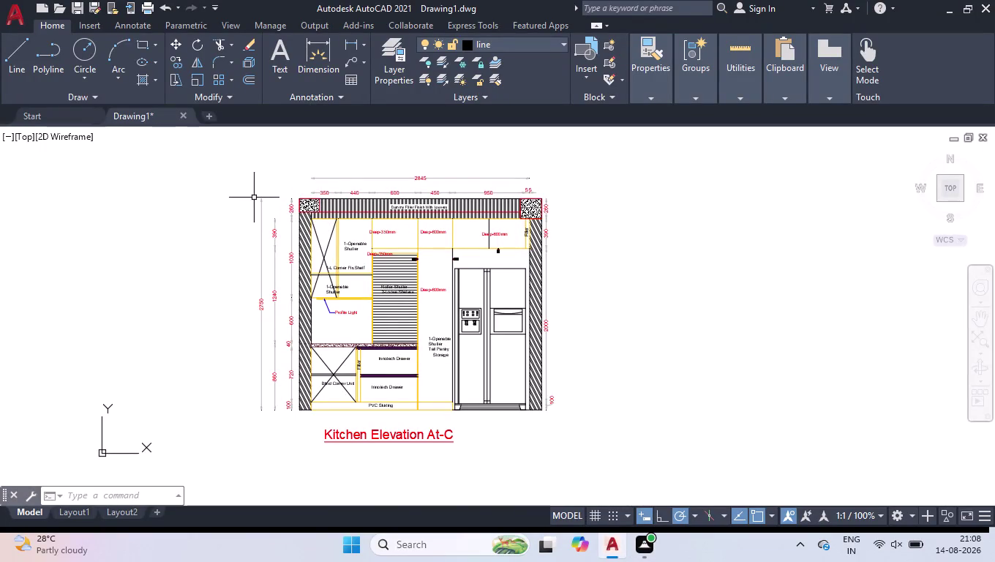
Save the finished elevation as a DWG file named 'KITCHEN ELEVATION AT C' in Downloads.
scroll(up, 3)
scroll(down, 3)
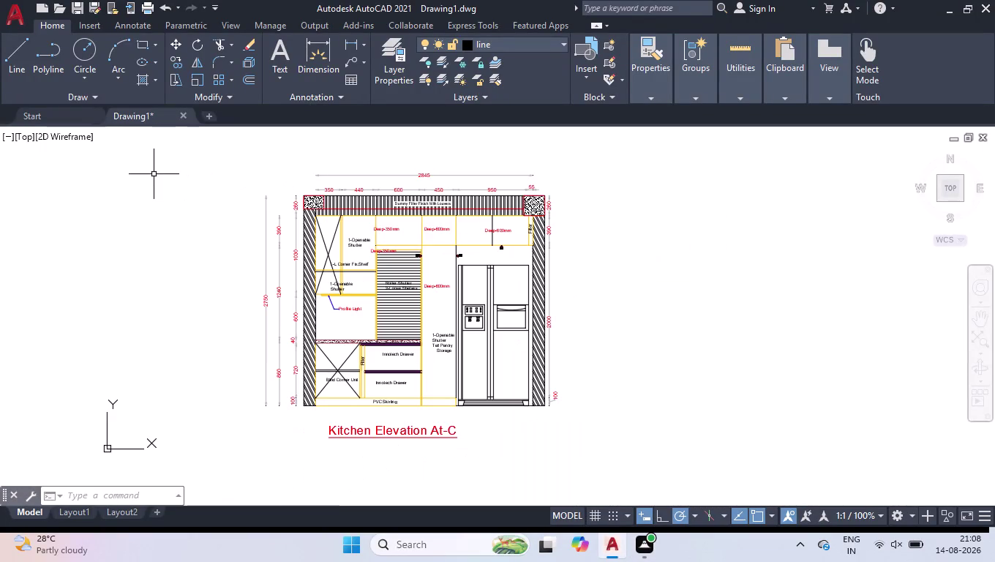
key(ctrl+q)
key(Return)
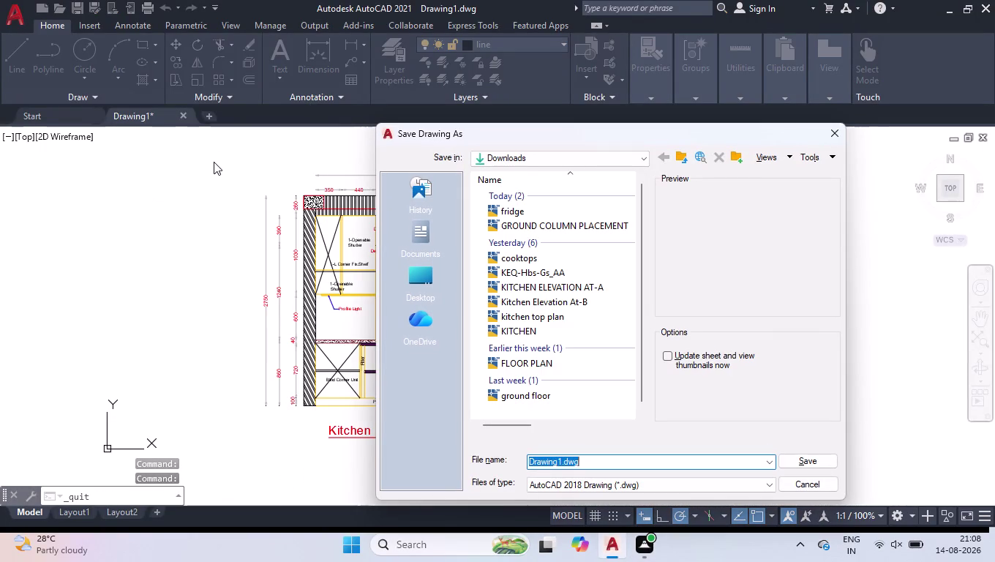
text(KITCHEN)
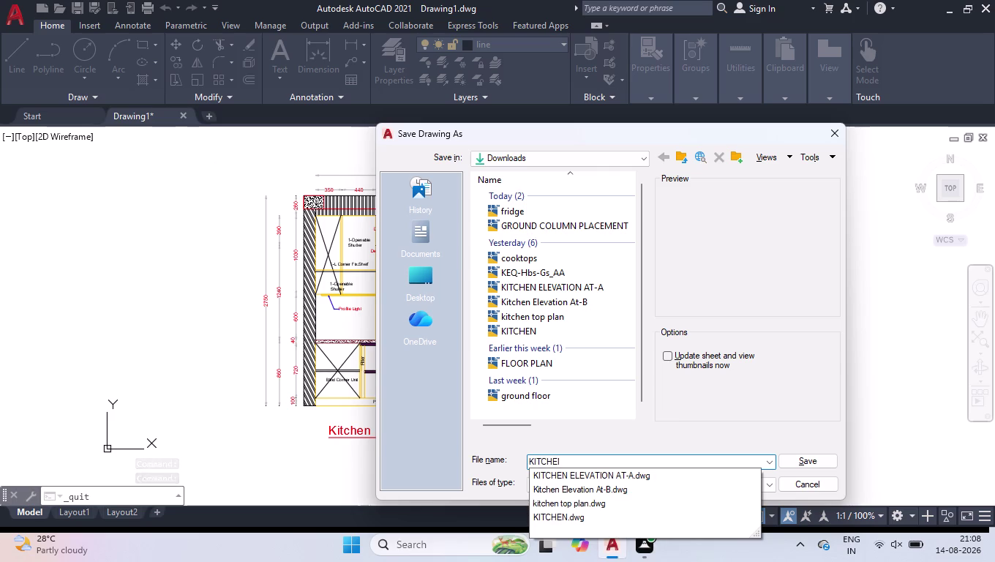
key(space)
text(ELEVATION)
key(space)
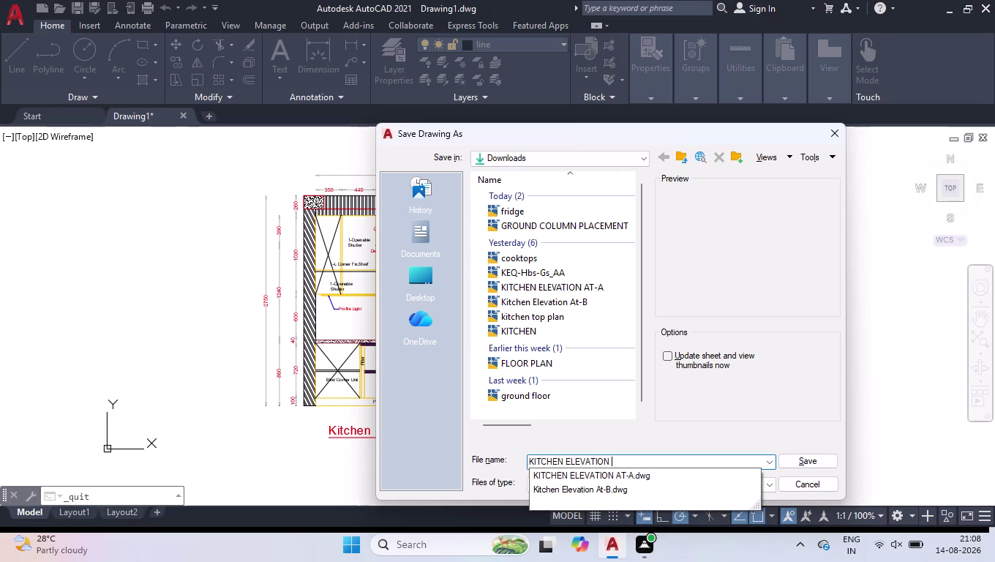
text(ATA)
key(BackSpace)
key(space)
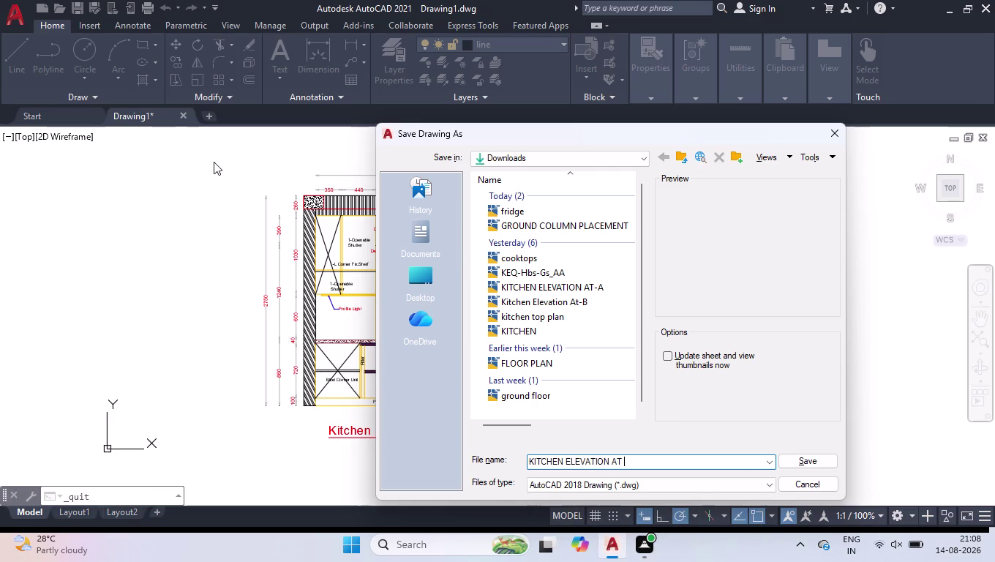
text(C)
key(Return)
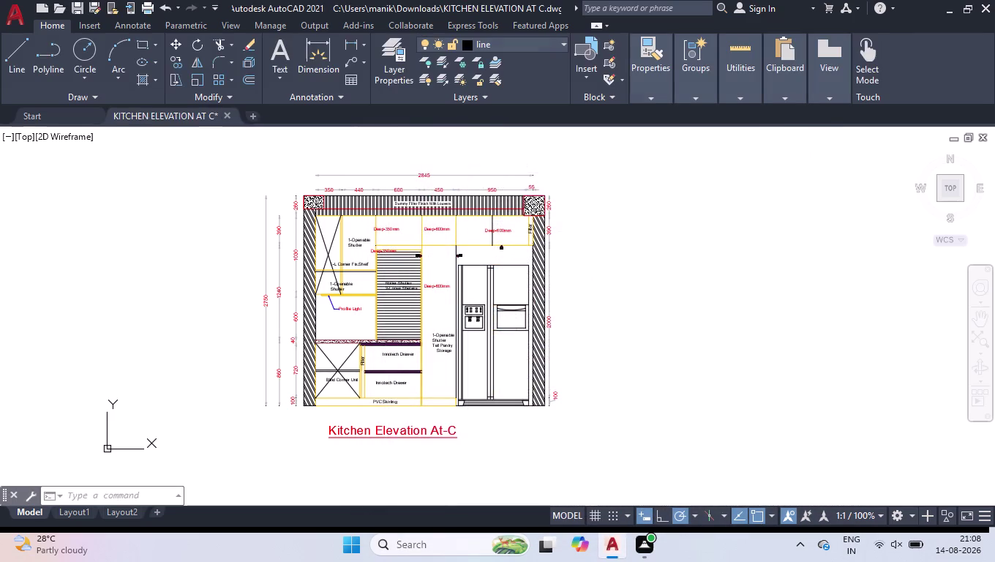